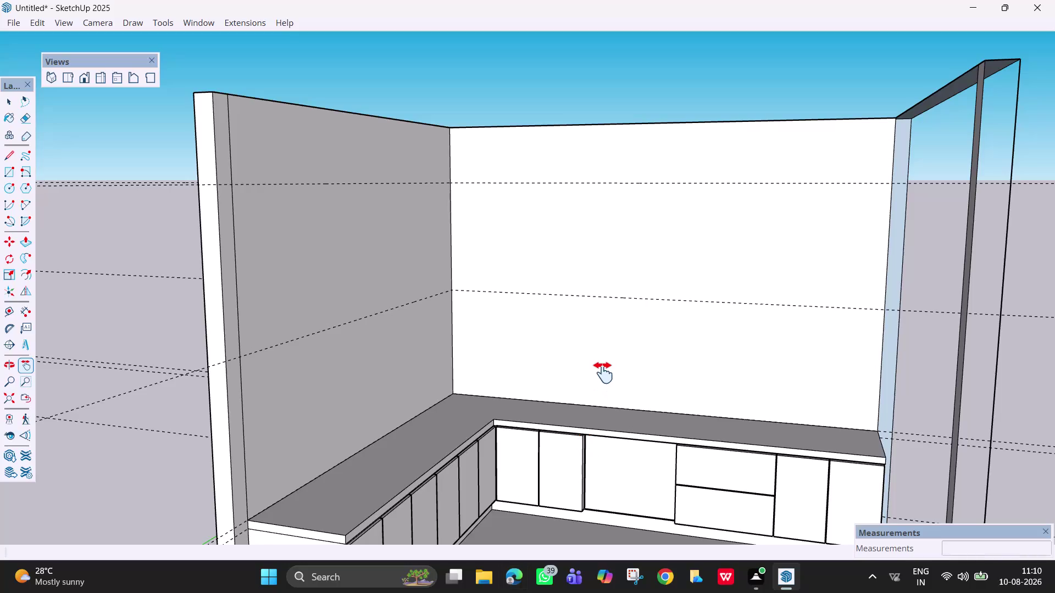
Activate the Select tool with the spacebar to stop navigating the kitchen model view.
key(space)
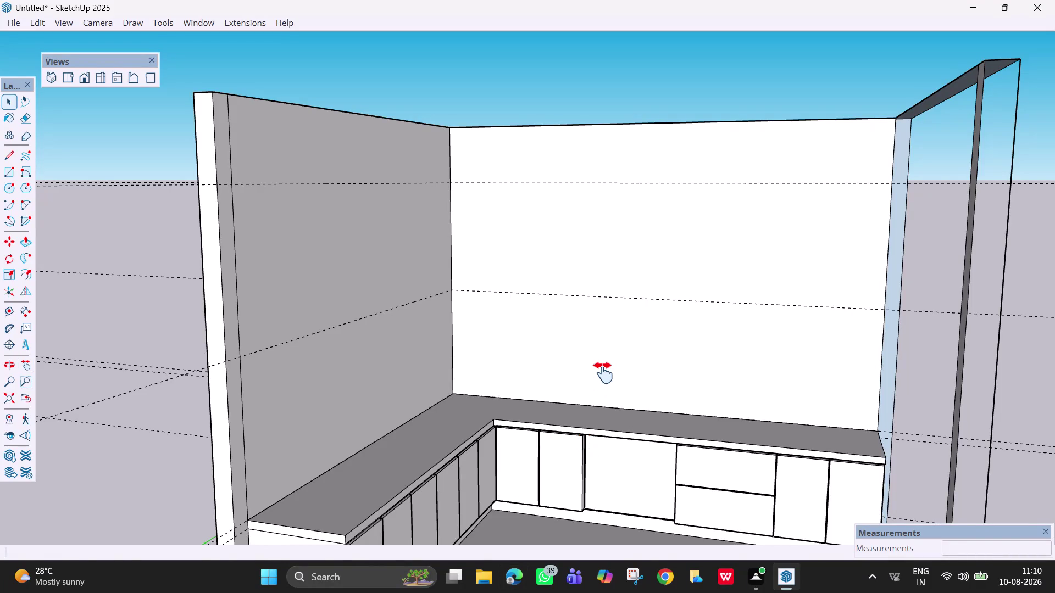